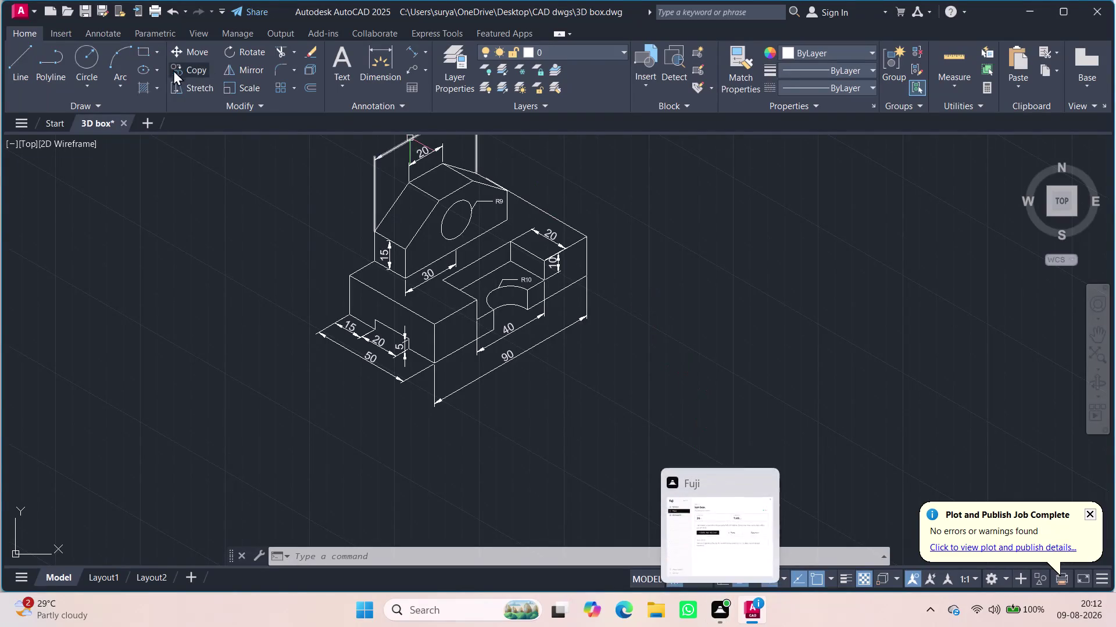
click(124, 122)
click(621, 332)
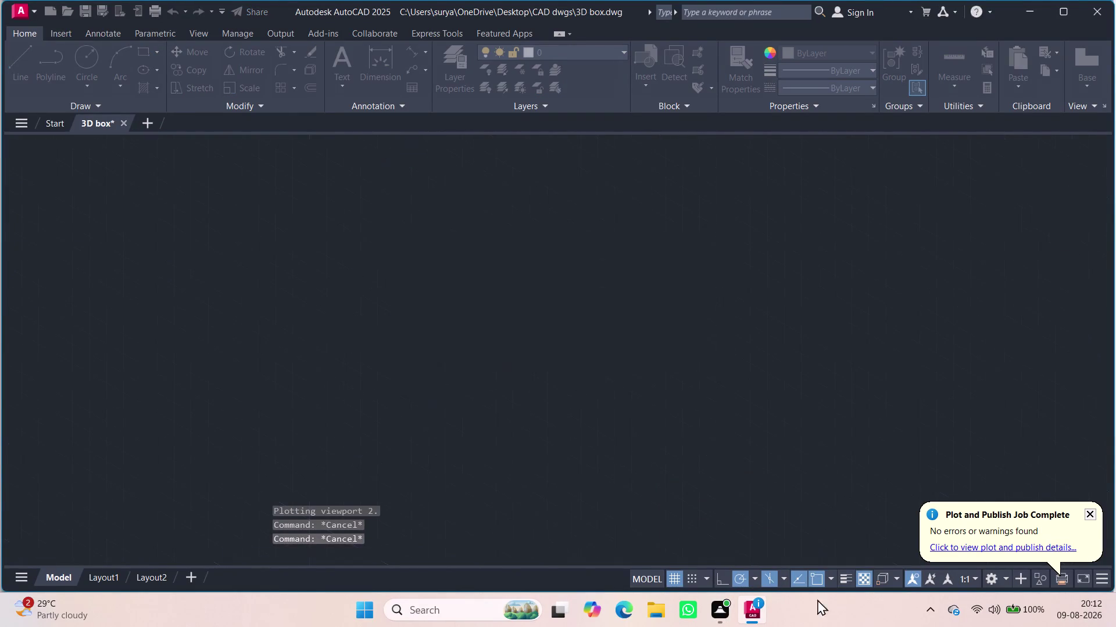